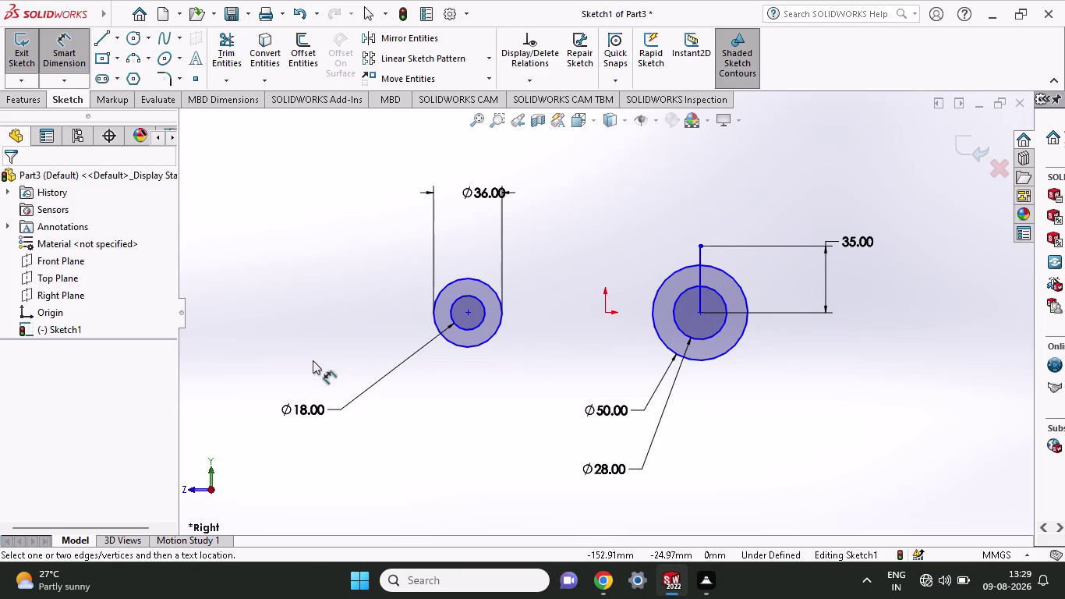
Place a 122 mm horizontal dimension between the two circle-pair centres and dismiss the memory warning.
click(466, 311)
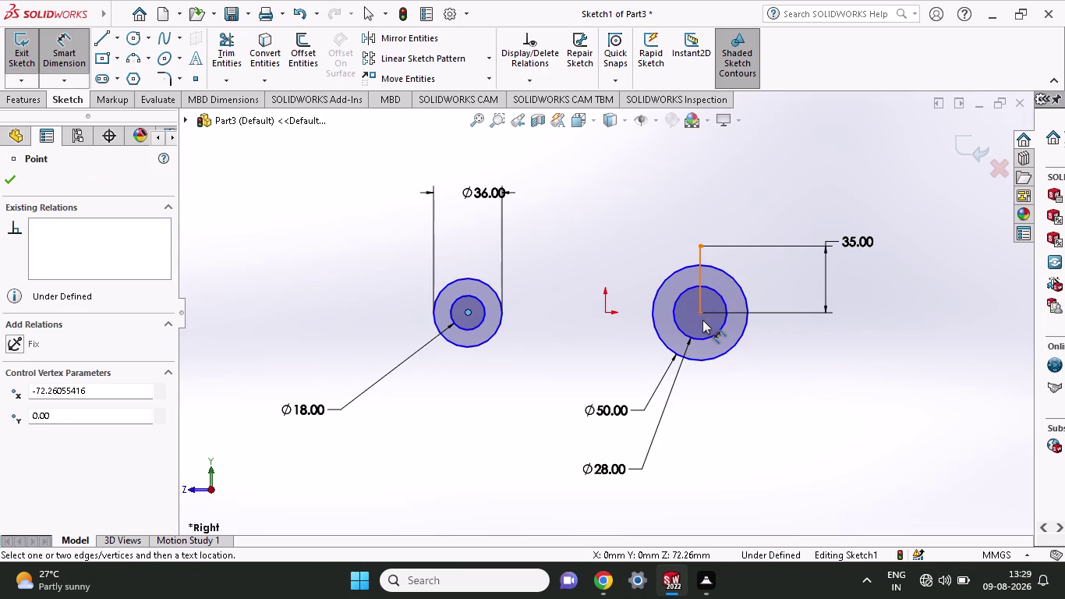
click(699, 312)
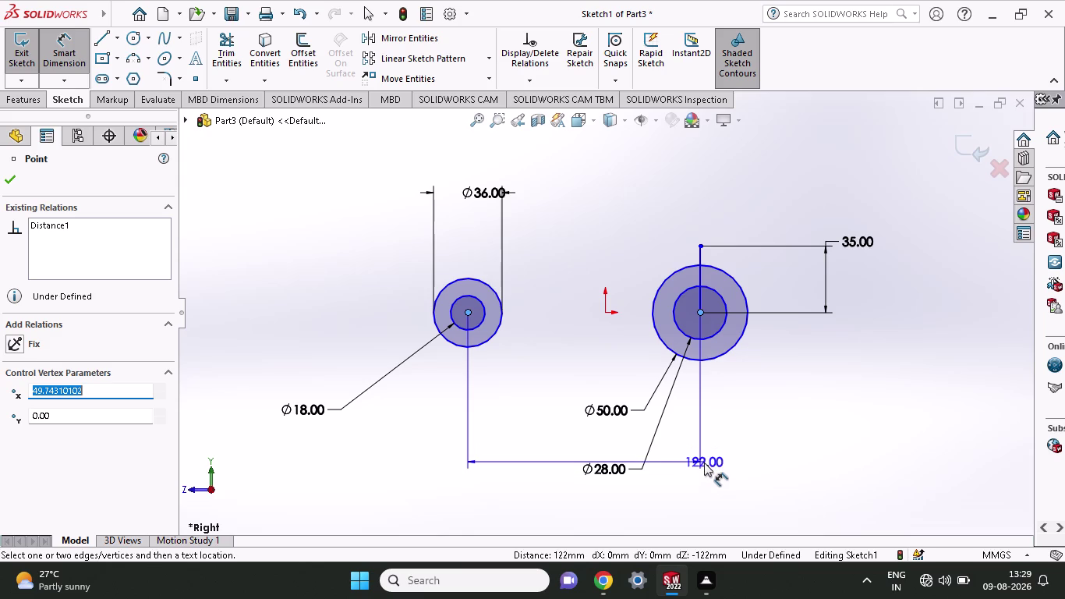
click(704, 505)
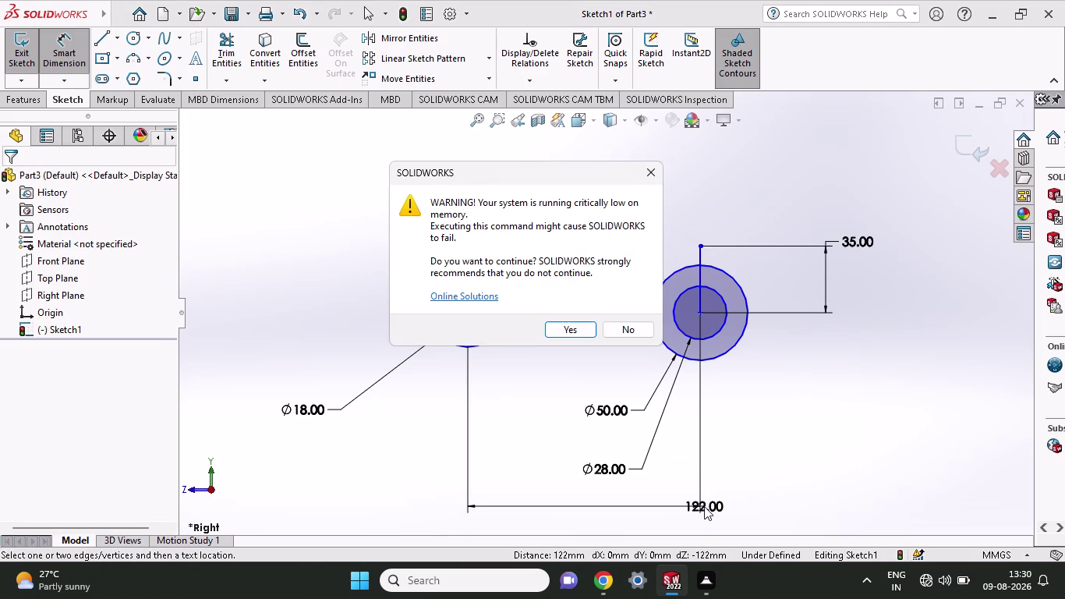
text(78)
click(647, 323)
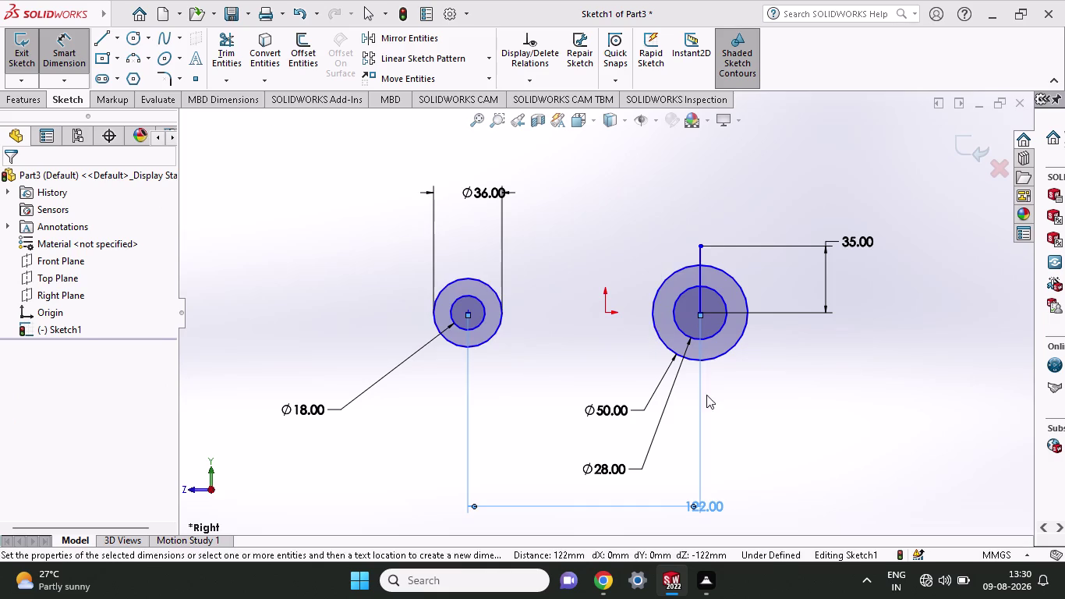
double_click(700, 508)
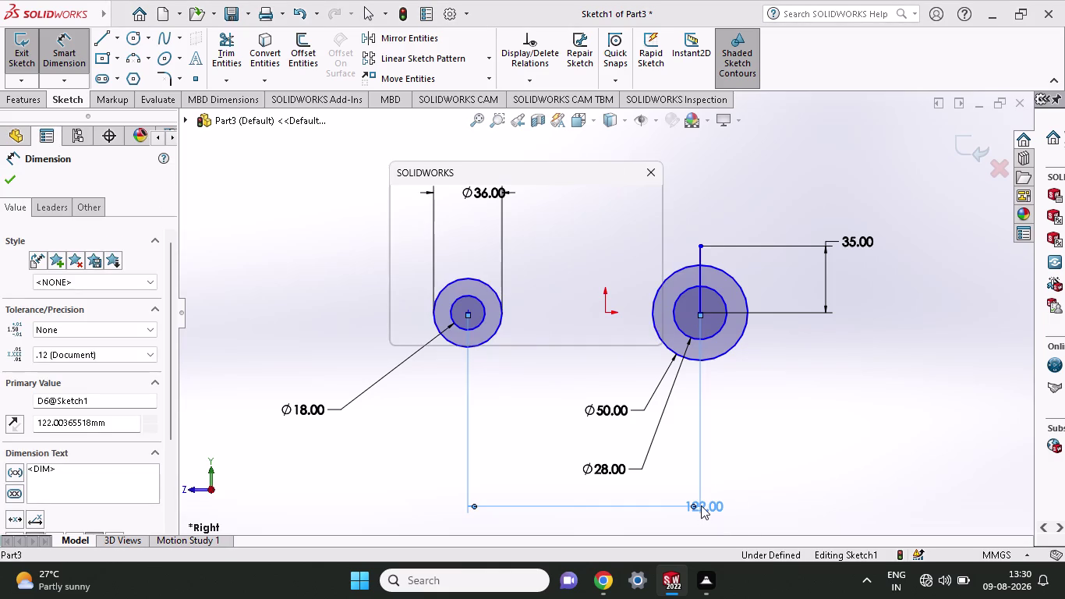
click(631, 326)
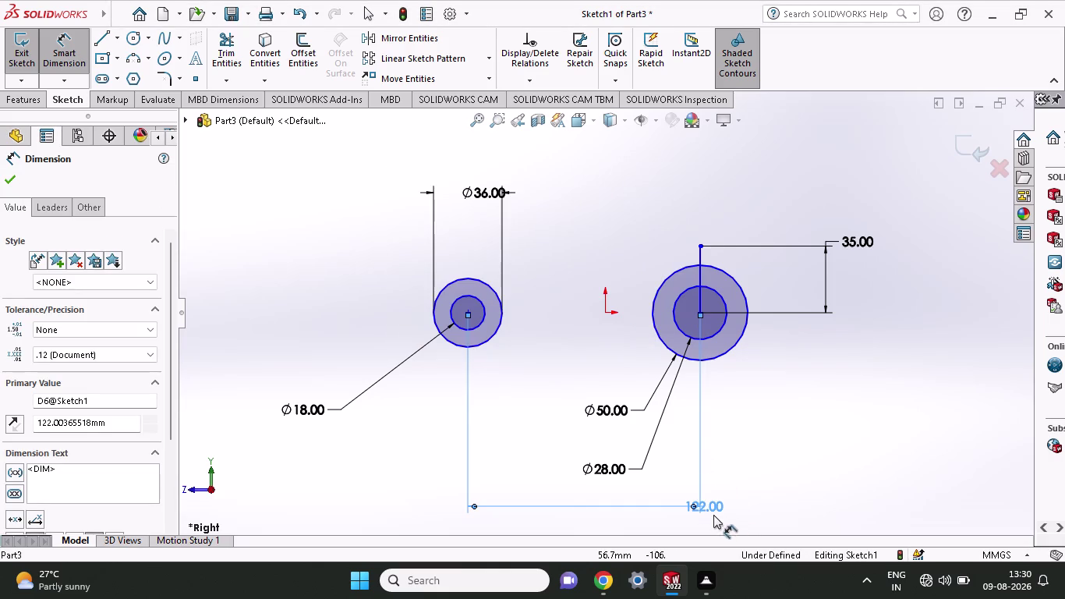
double_click(714, 509)
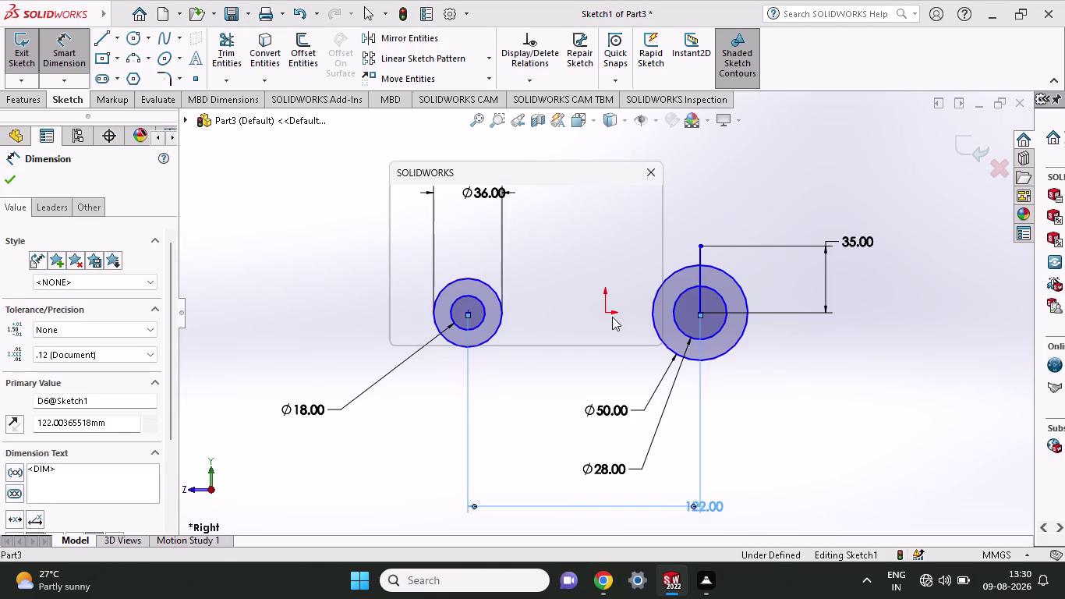
click(618, 332)
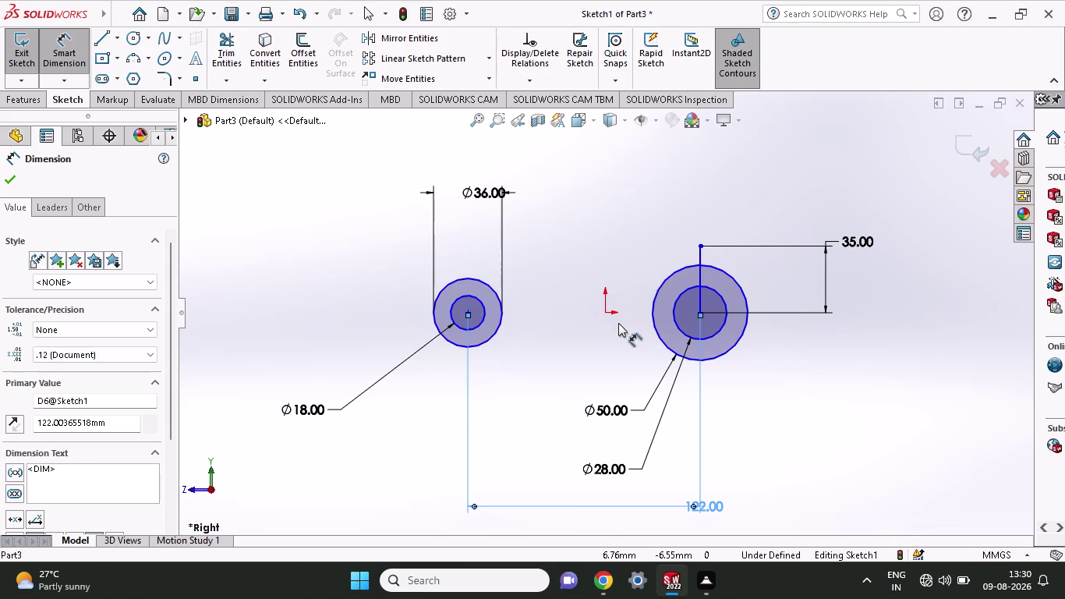
double_click(712, 509)
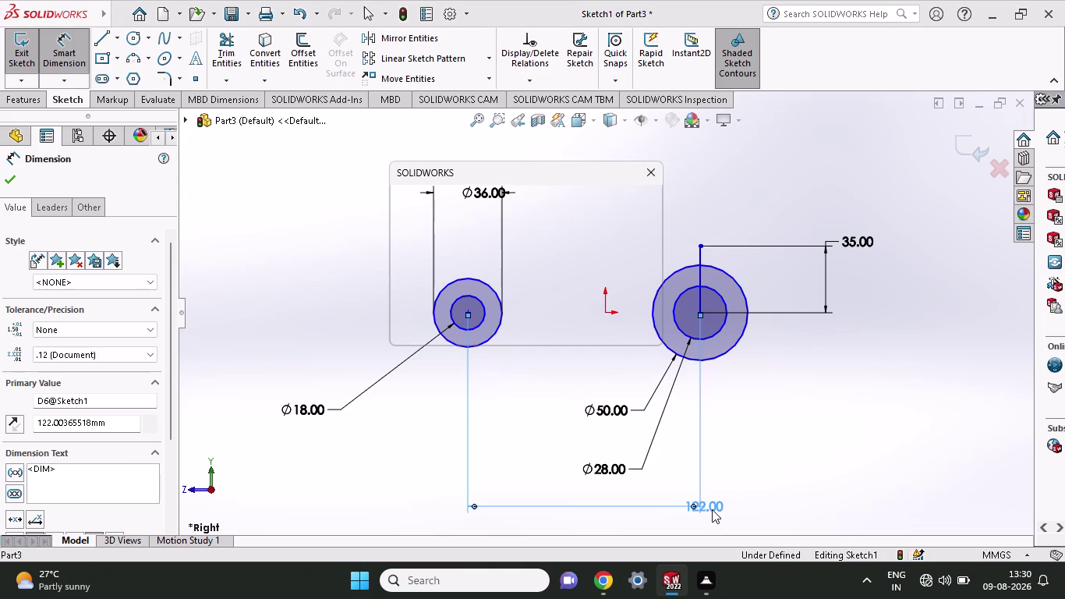
click(624, 335)
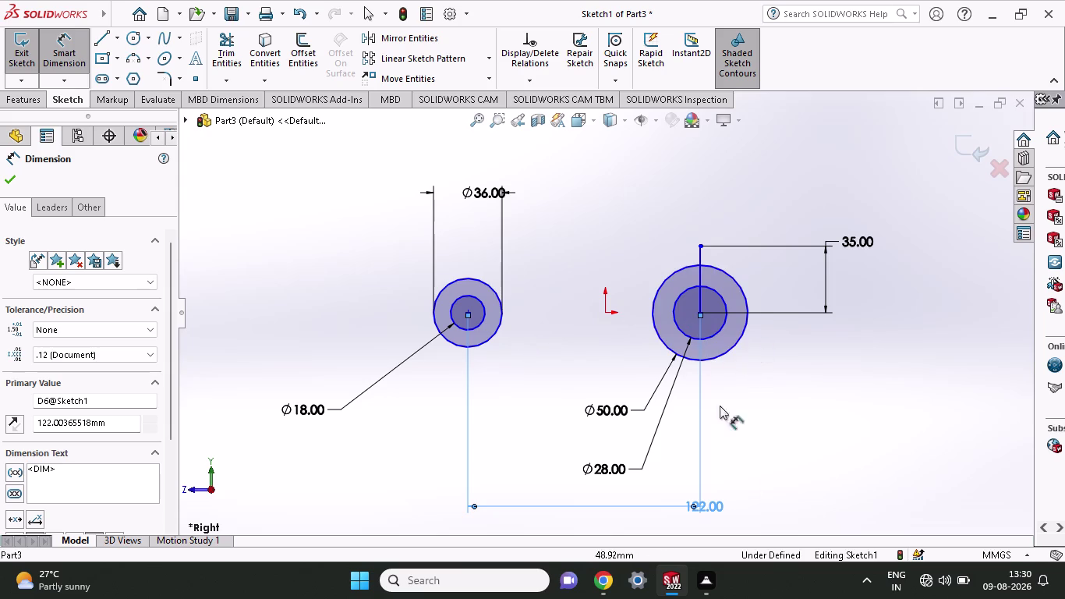
double_click(710, 498)
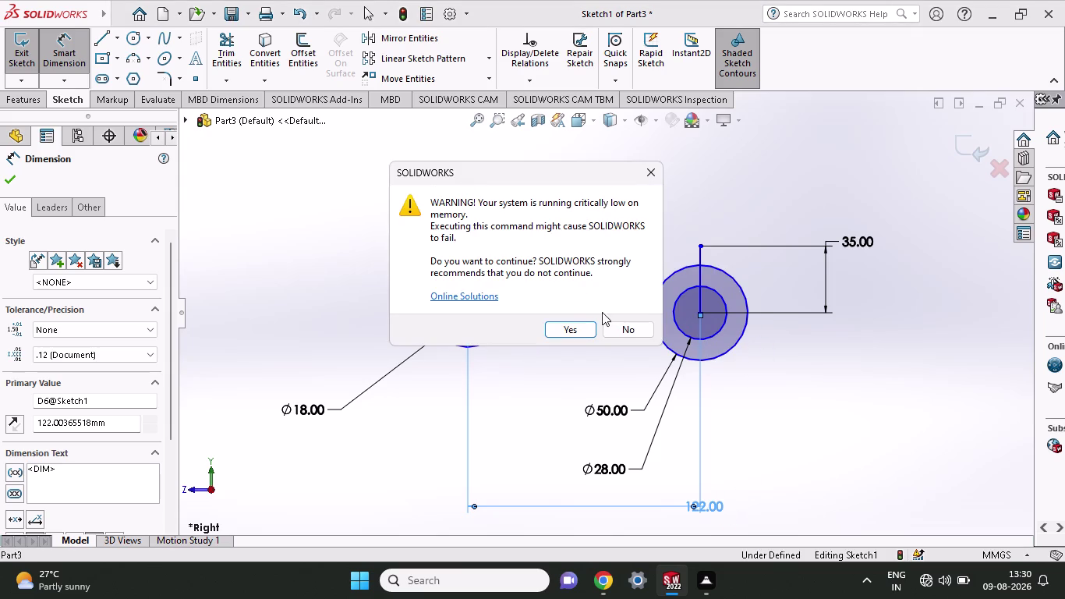
click(620, 332)
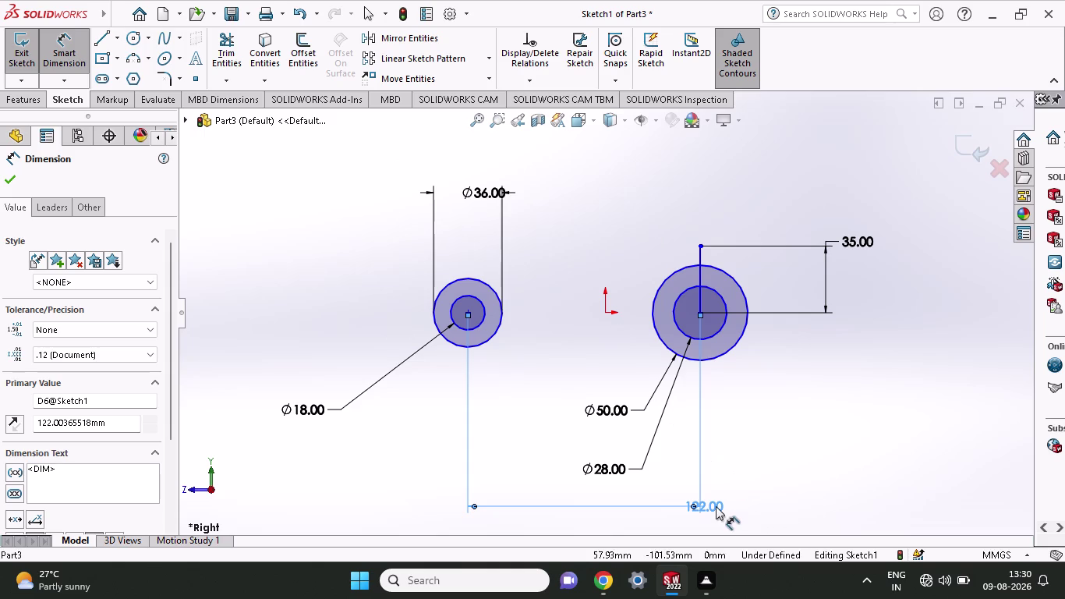
double_click(715, 506)
click(629, 341)
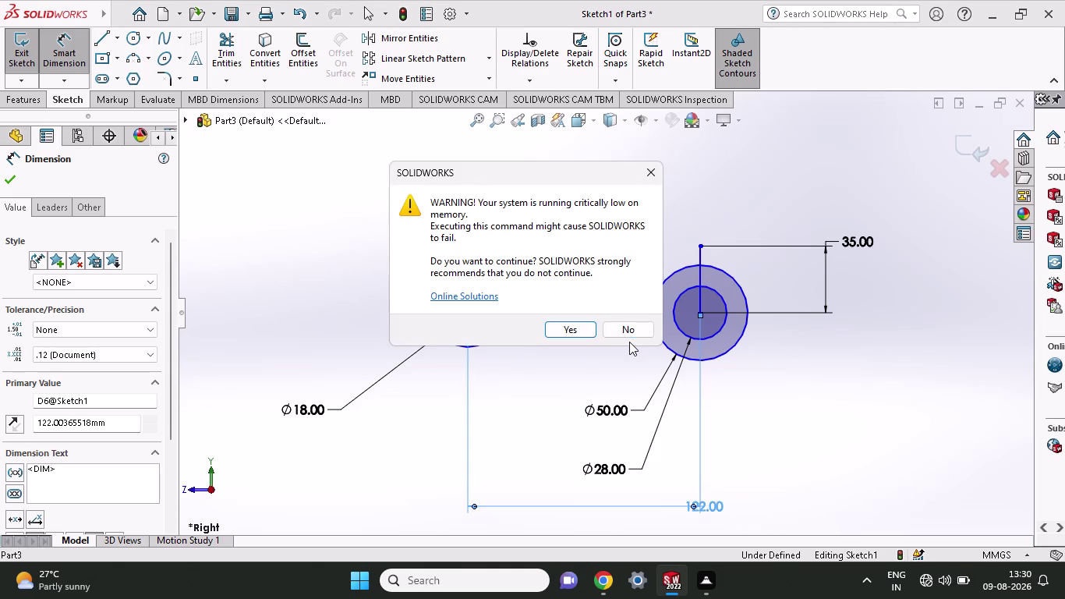
click(629, 336)
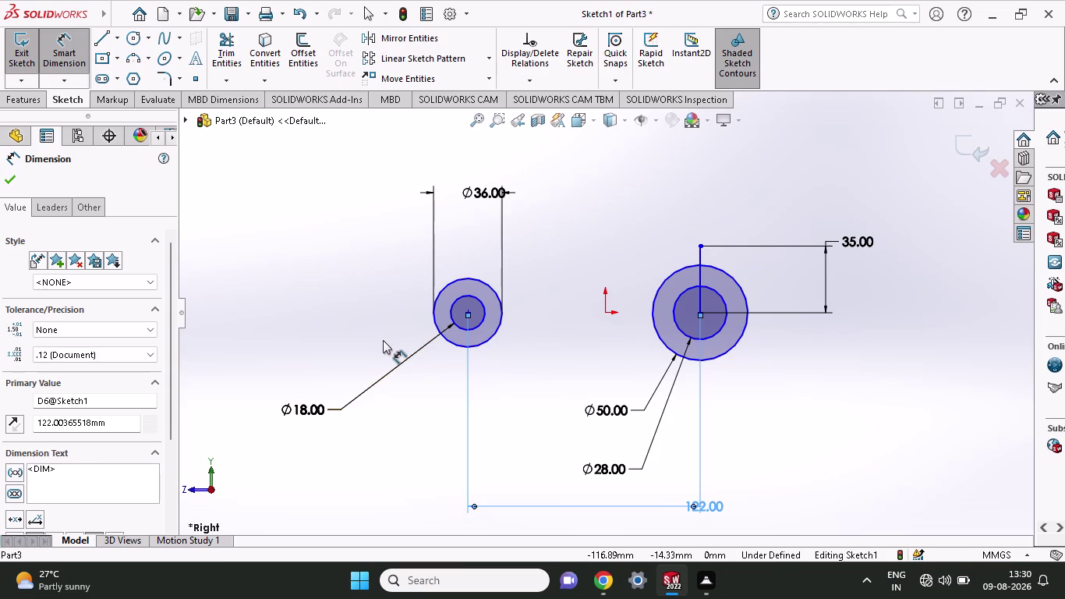
double_click(710, 506)
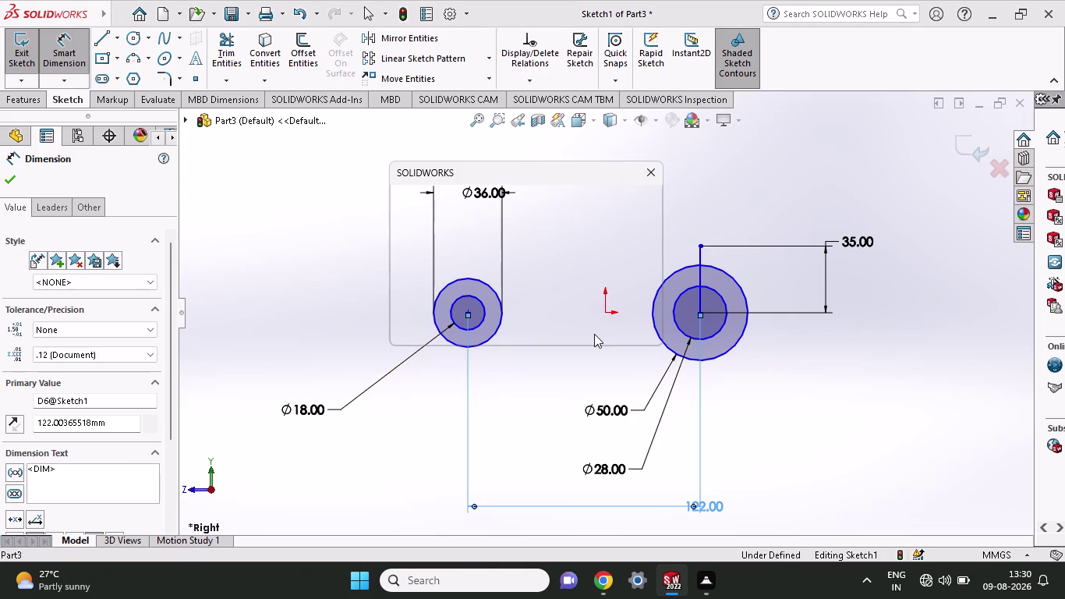
click(703, 329)
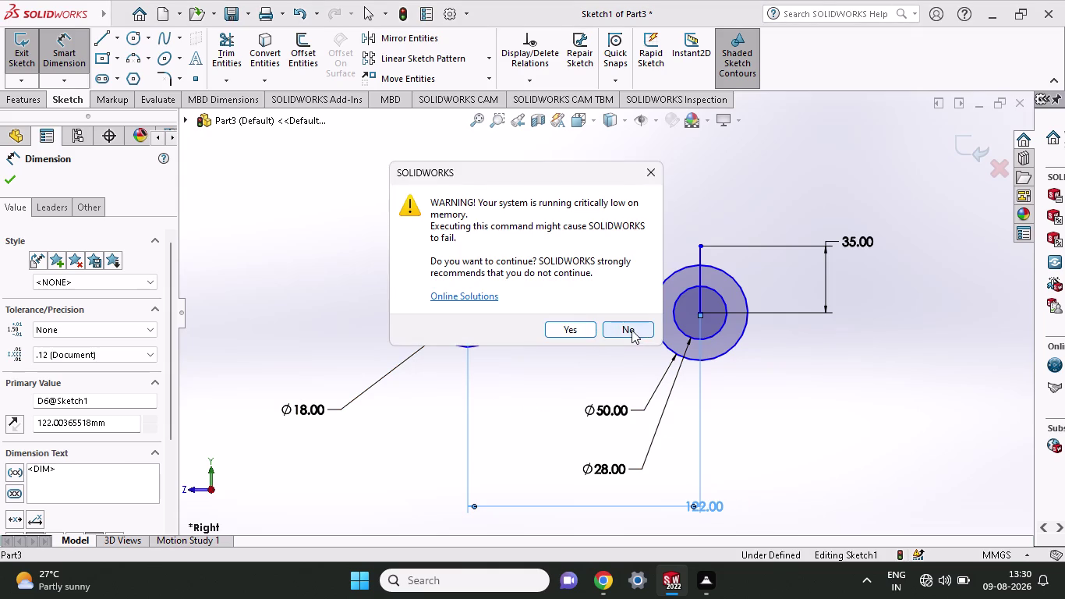
click(629, 330)
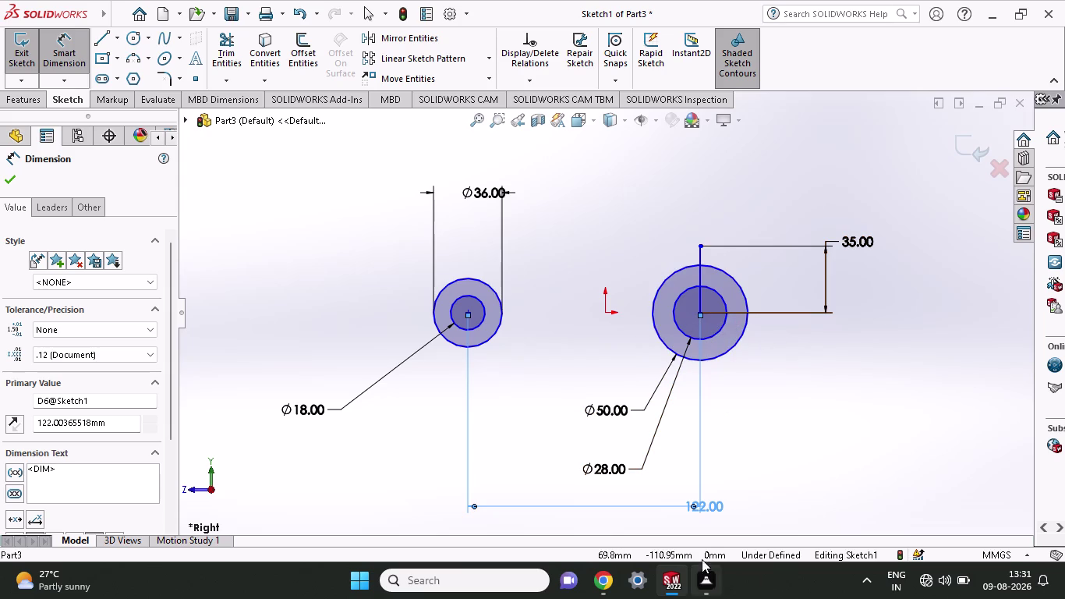
double_click(723, 506)
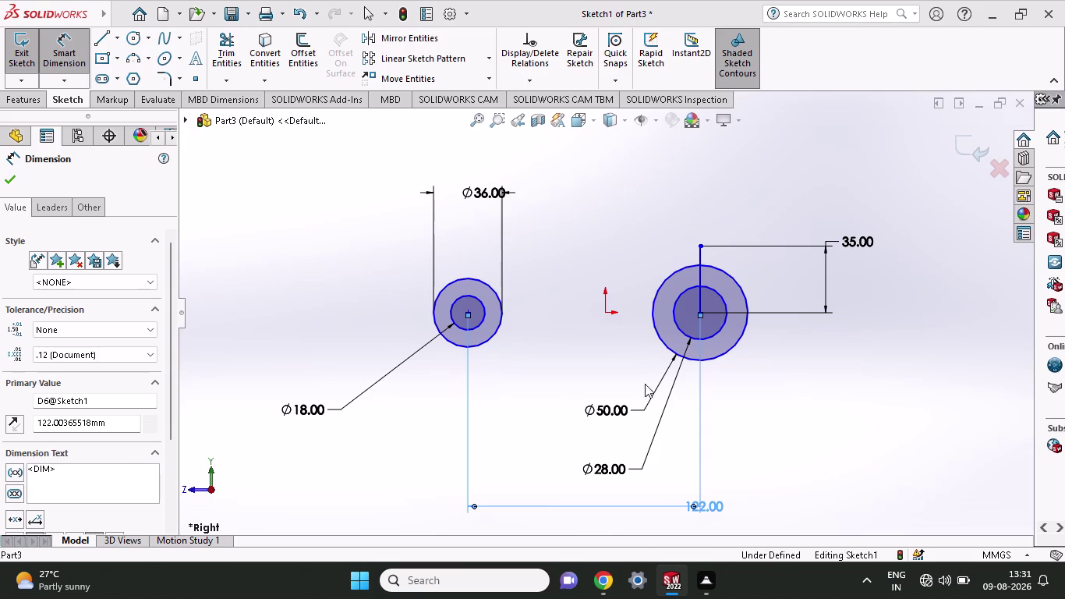
Clear the low-memory warnings and open the Modify box for the 122 mm centre distance.
click(615, 335)
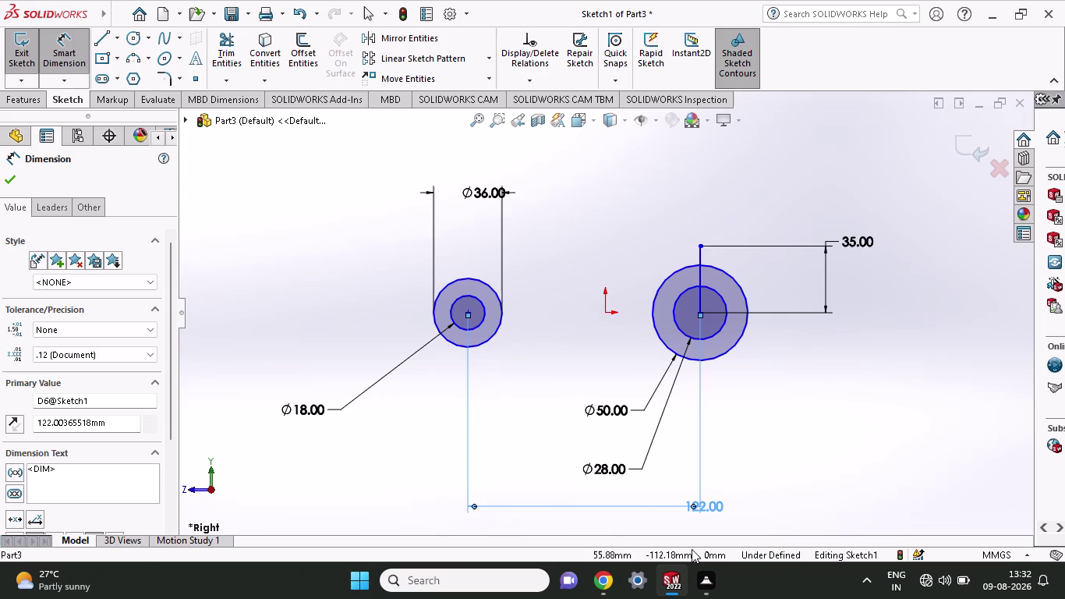
click(715, 505)
click(716, 505)
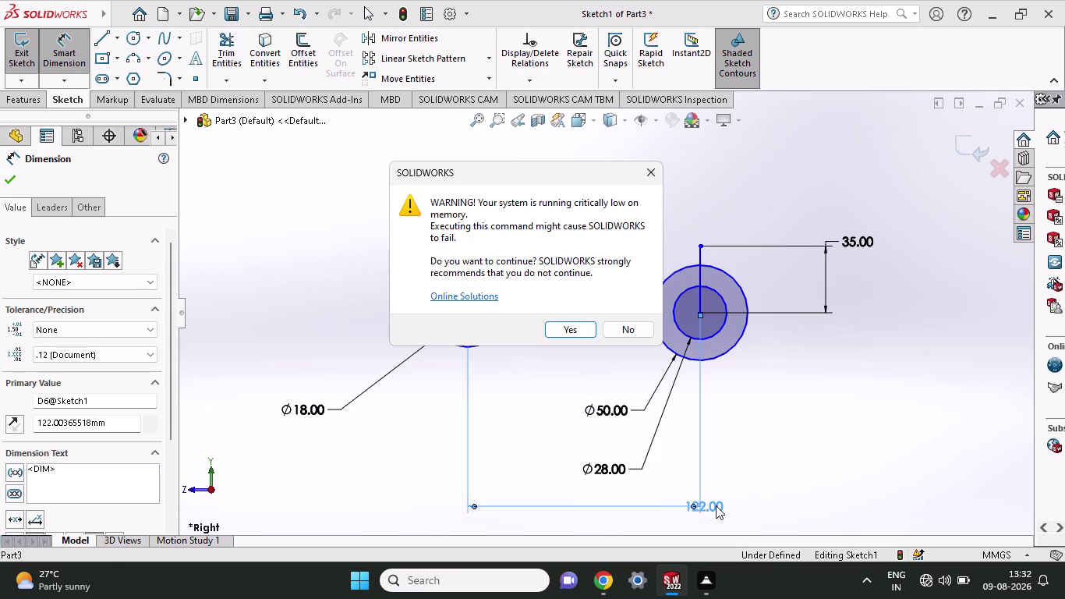
click(632, 331)
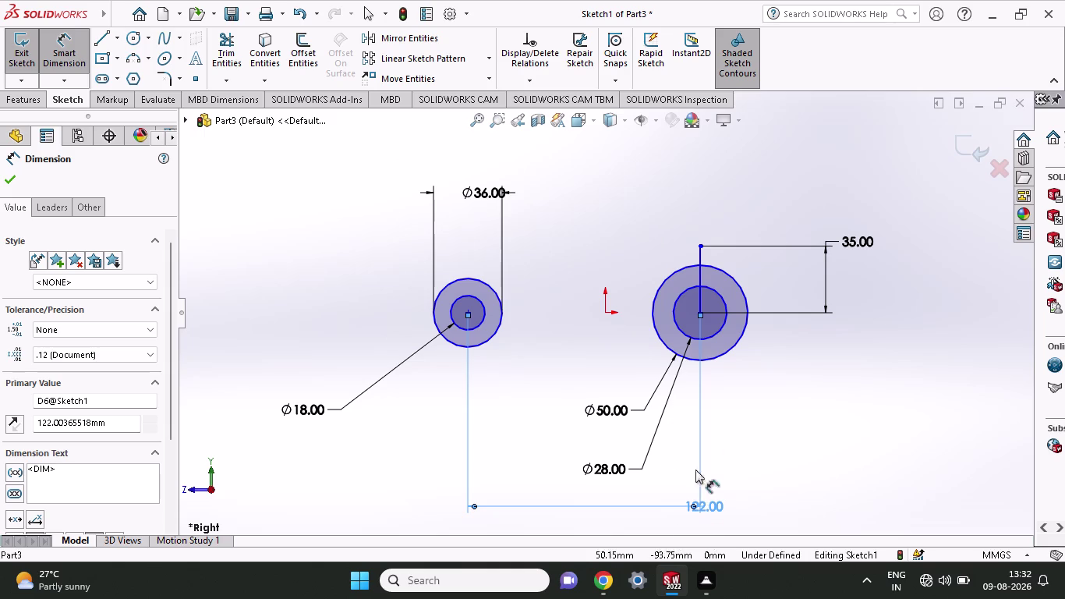
double_click(711, 500)
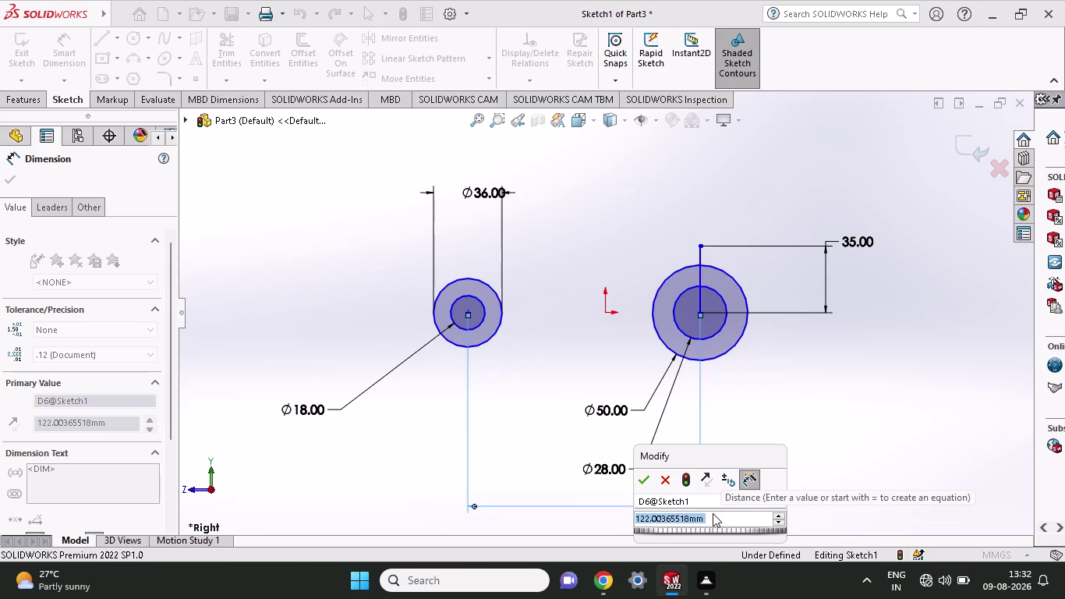
Enter 78 mm as the centre distance and decline the low-memory warning.
text(78)
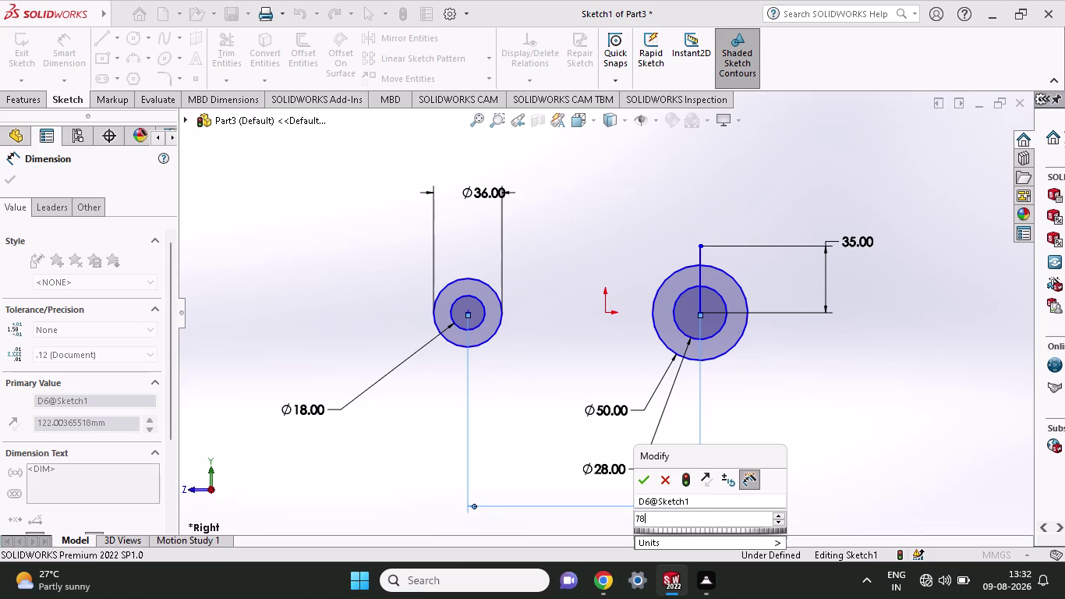
key(Return)
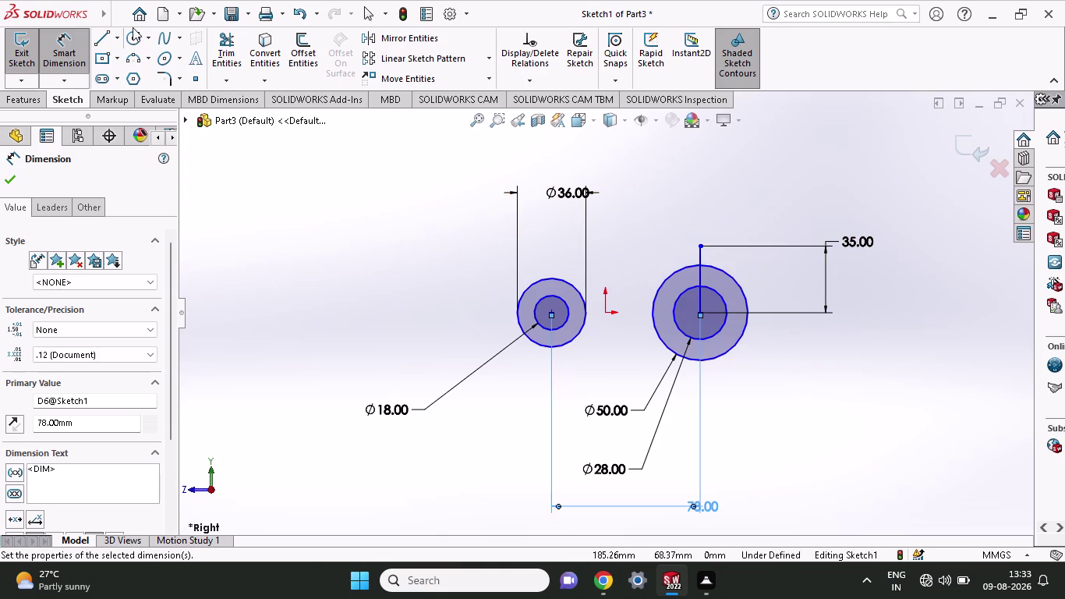
click(102, 38)
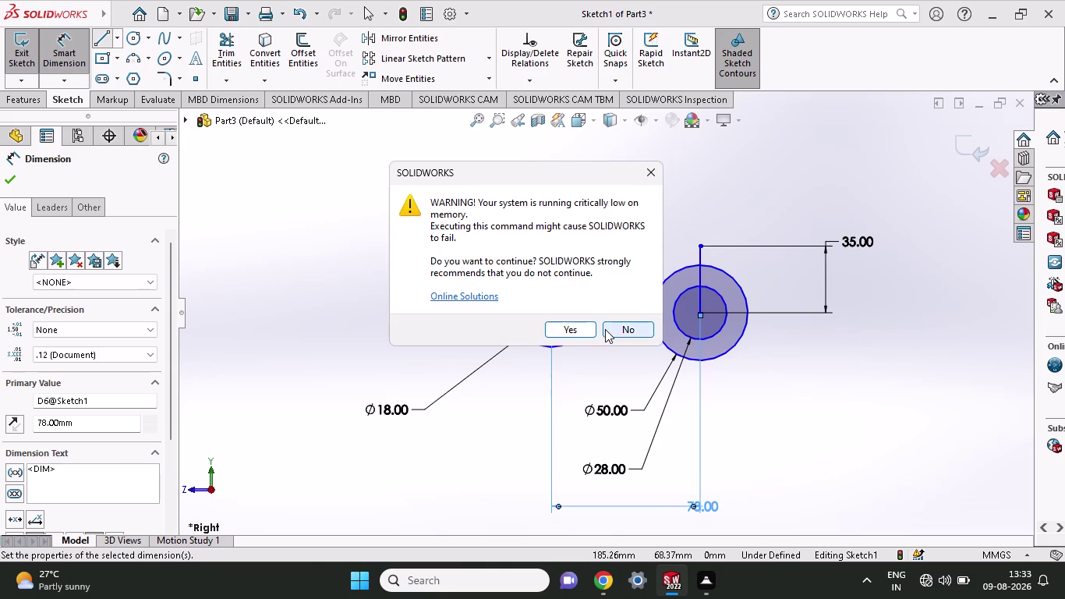
click(604, 329)
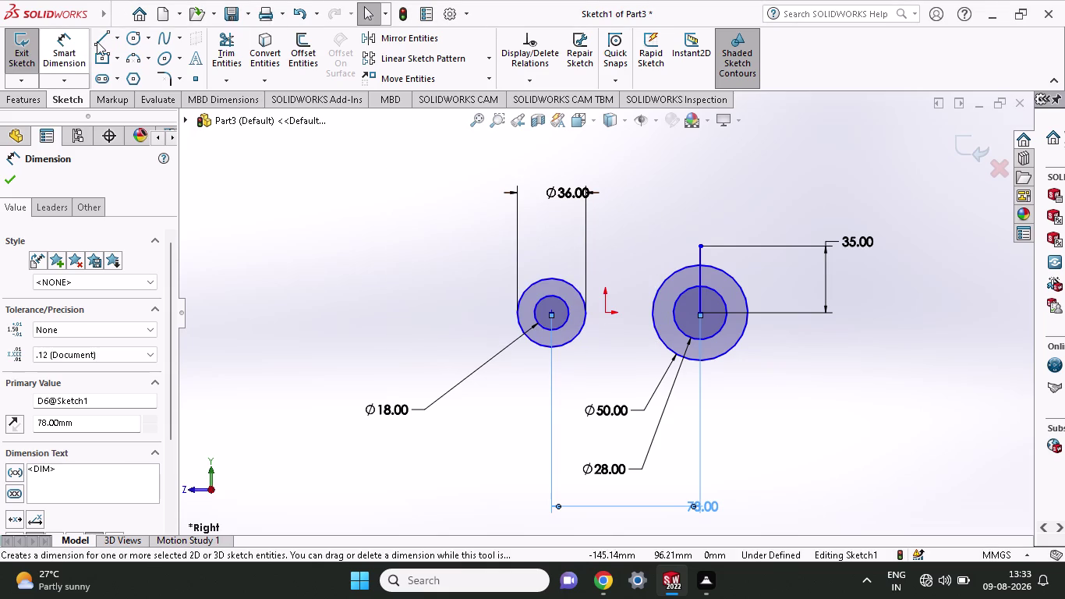
click(97, 42)
click(618, 322)
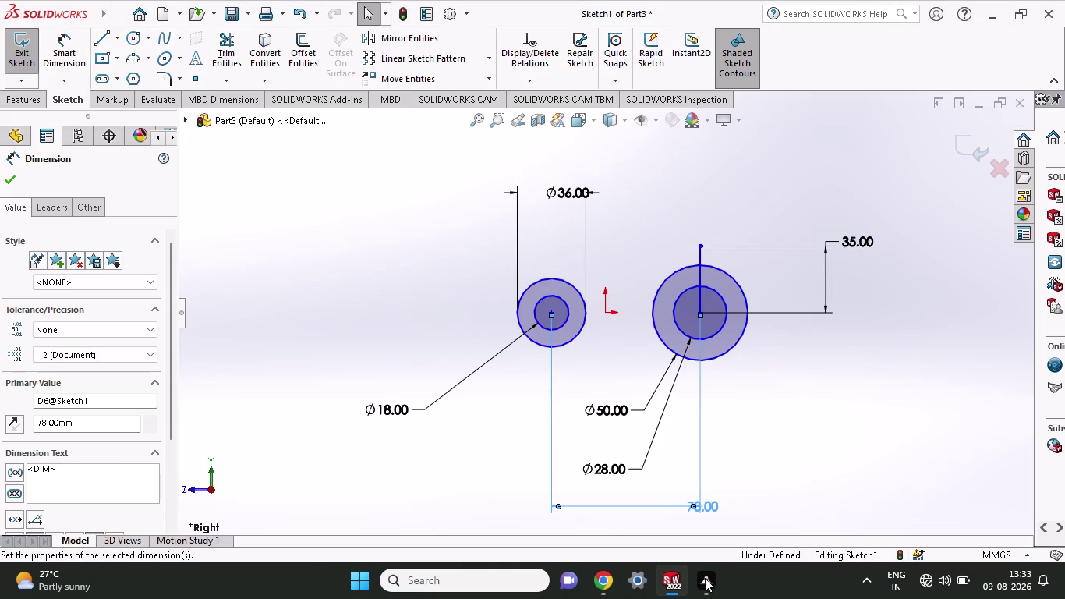